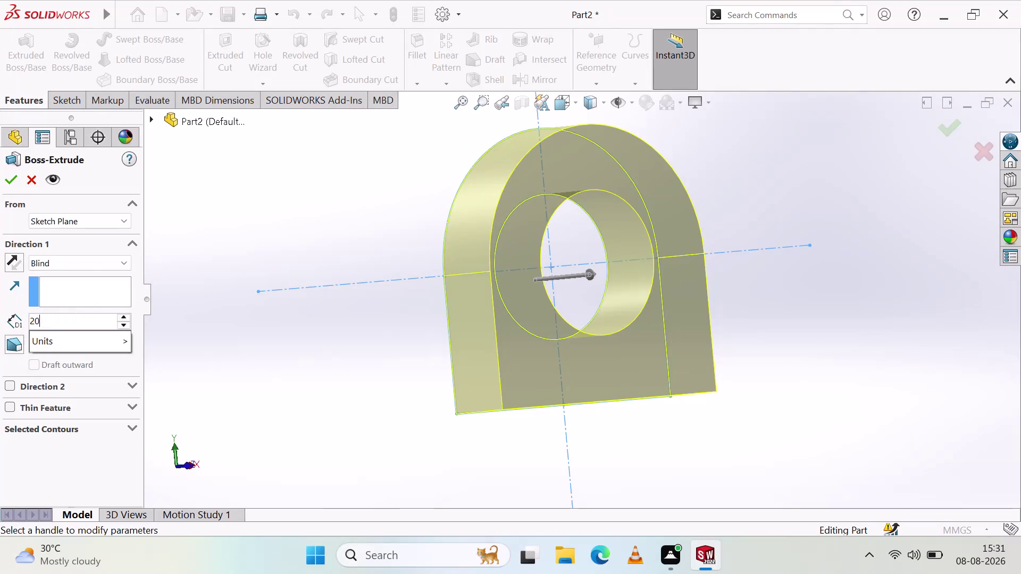
Extrude the bracket profile to a 32 mm blind depth, creating Boss-Extrude1.
key(BackSpace)
key(BackSpace)
text(32)
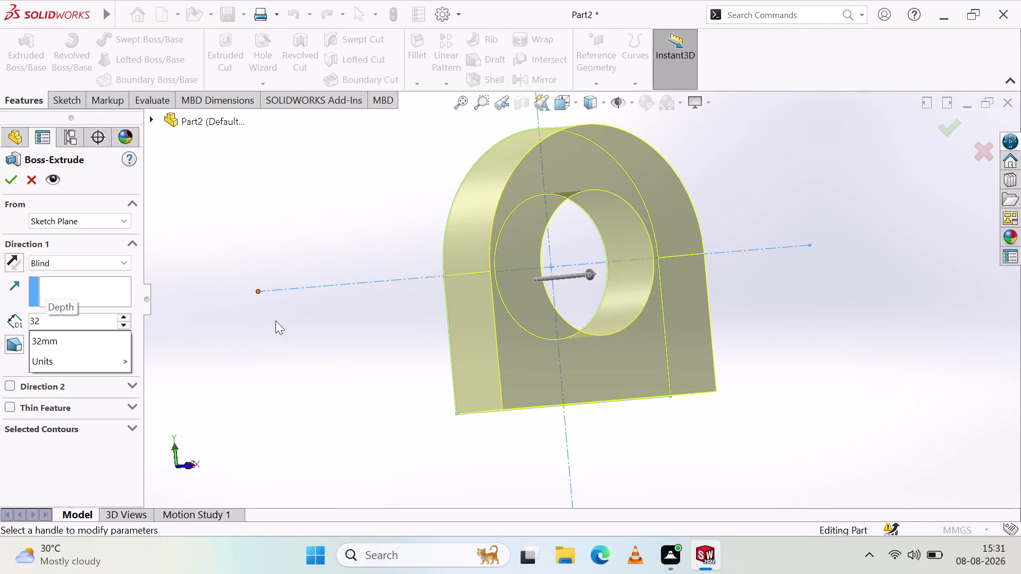
click(272, 348)
click(10, 180)
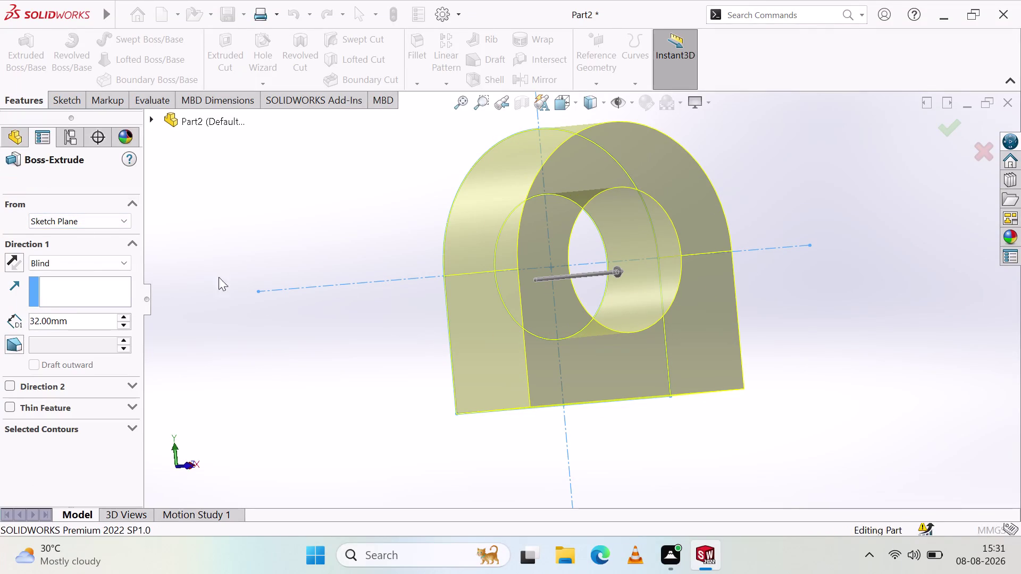
click(274, 251)
Orbit the bracket and select its flat left side face for sketching.
middle_drag(701, 316, 659, 337)
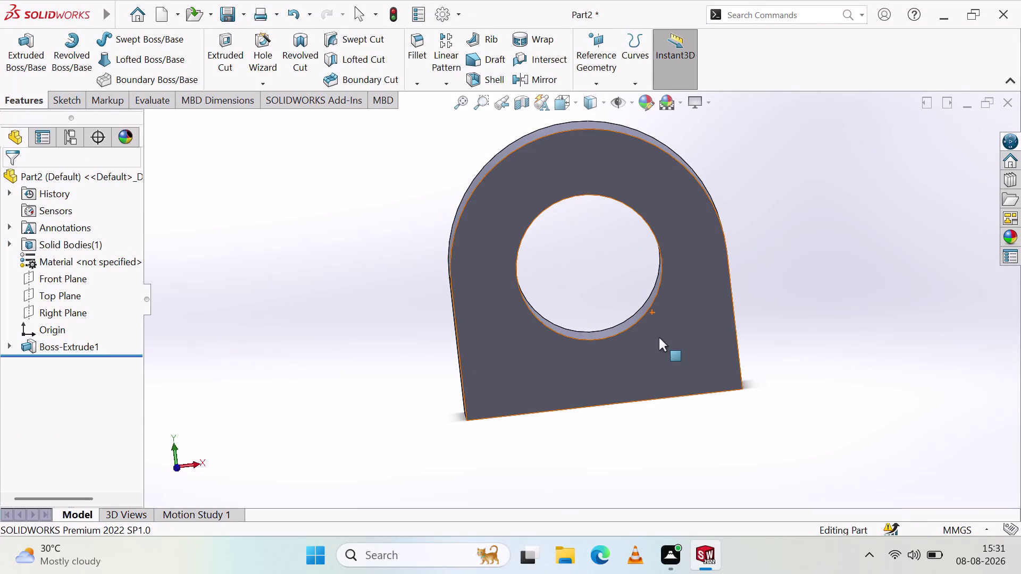
middle_drag(782, 289, 779, 338)
middle_drag(560, 325, 589, 285)
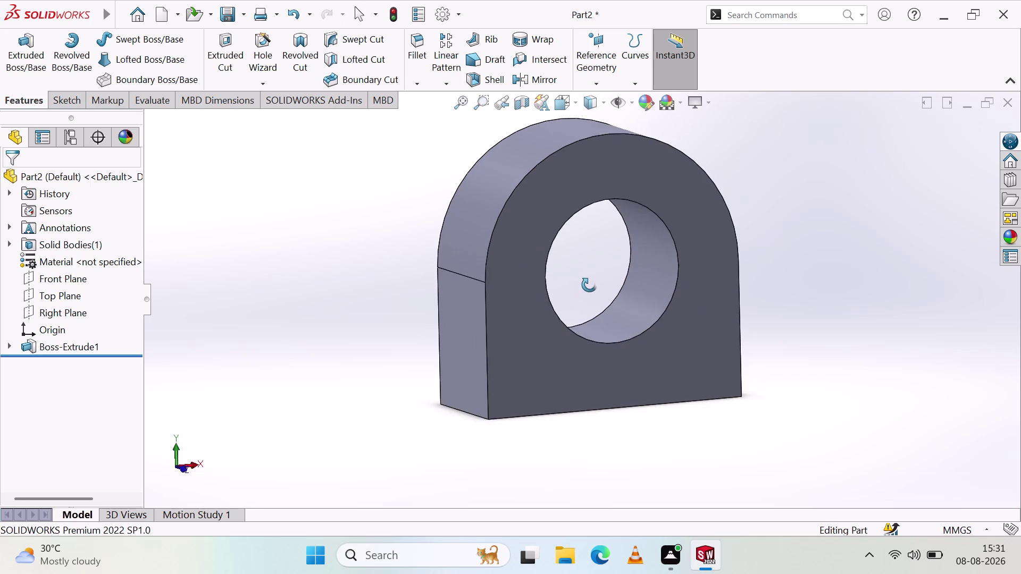
middle_drag(589, 285, 592, 267)
click(55, 93)
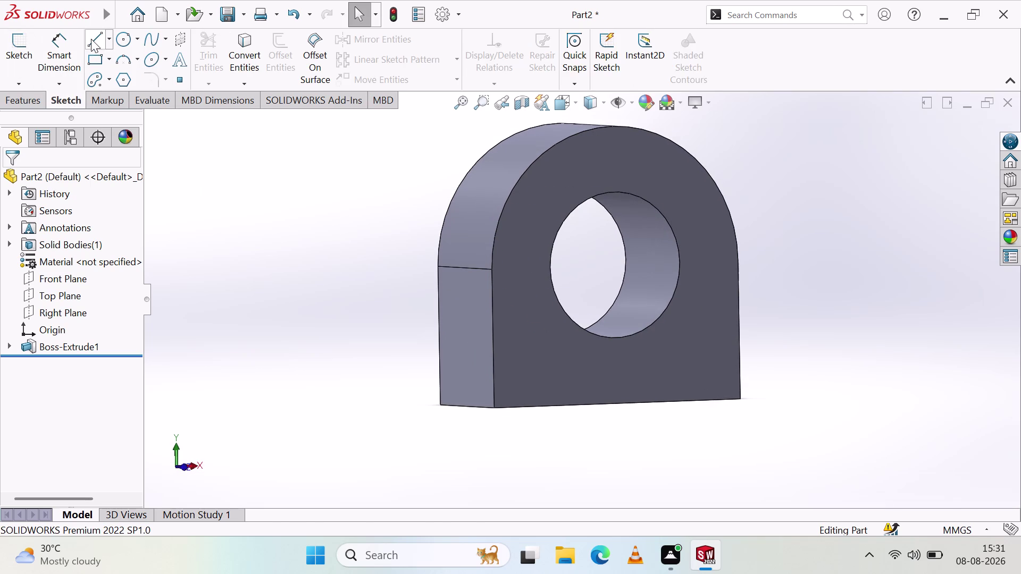
click(27, 48)
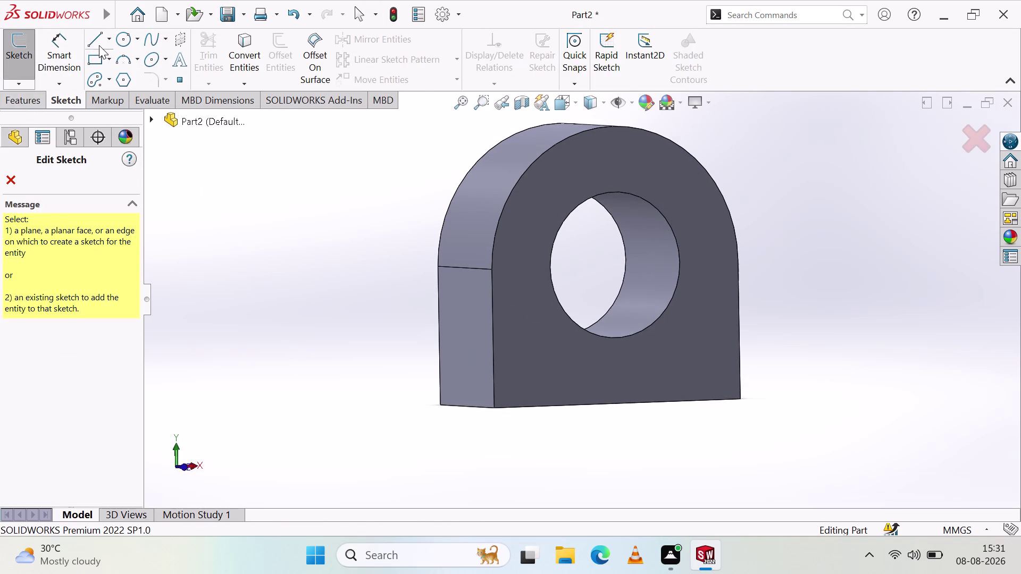
click(92, 49)
click(4, 183)
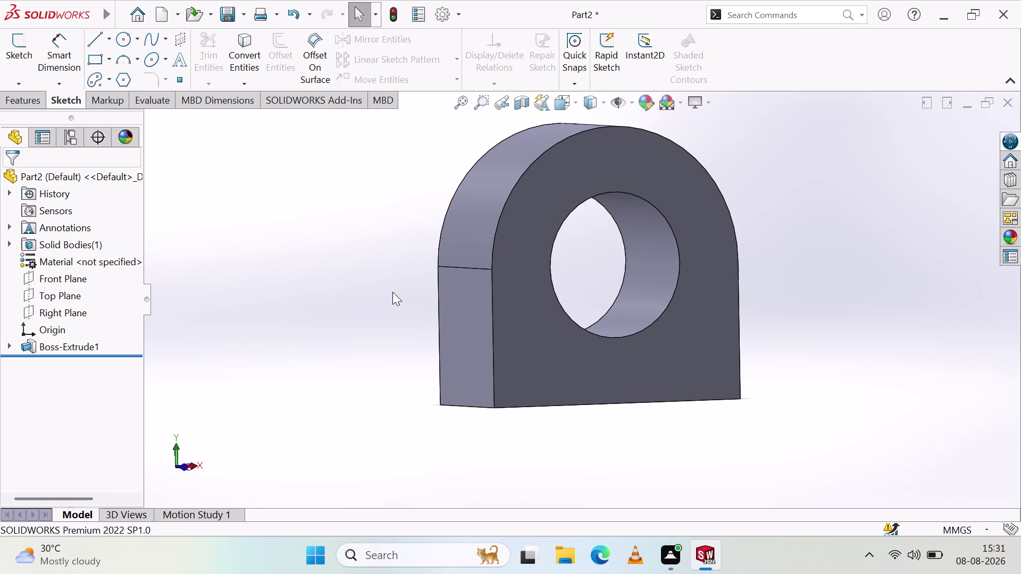
click(470, 305)
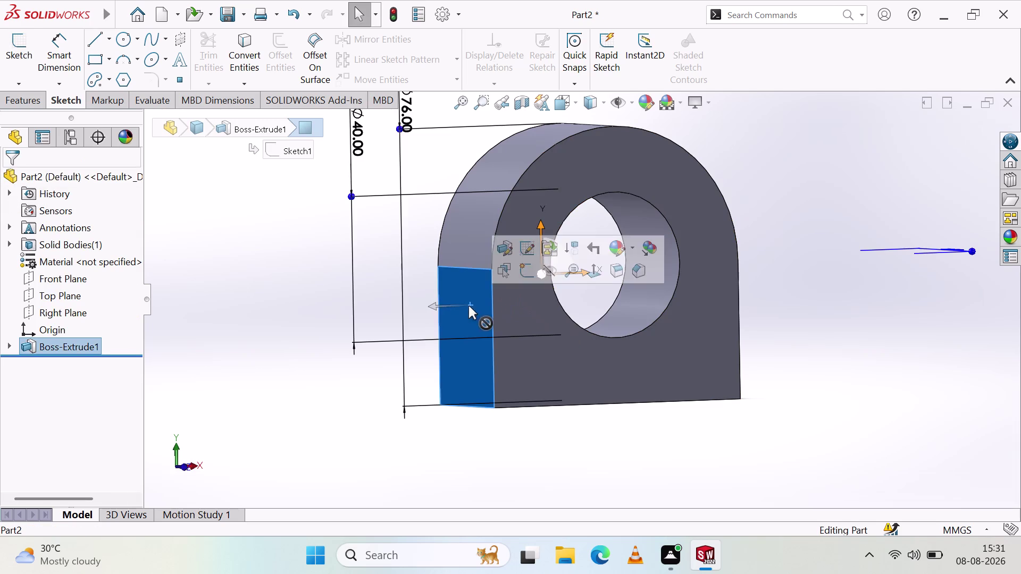
Choose the plain Line tool and switch to a zoomed Front view of the bracket.
click(105, 40)
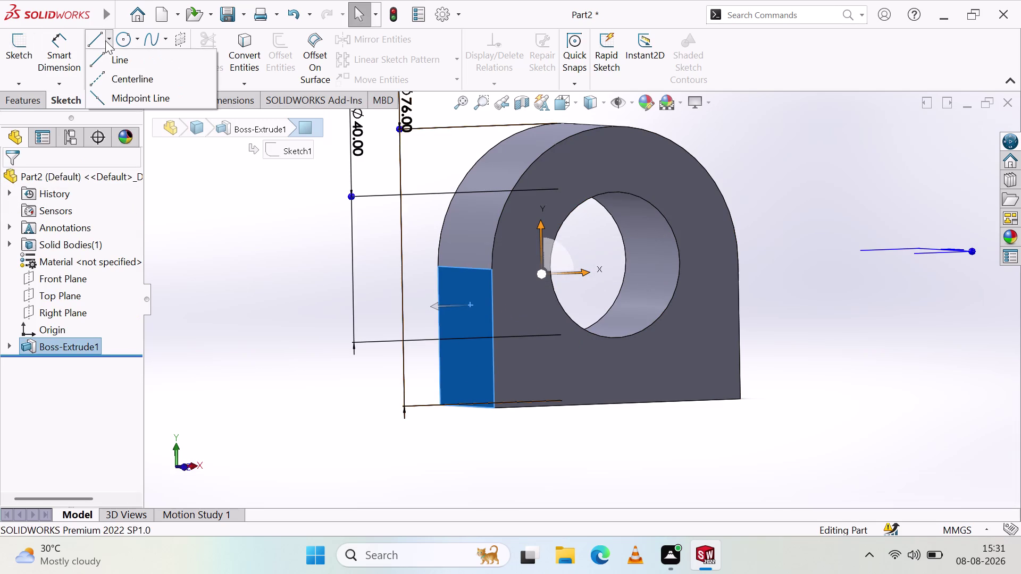
click(118, 60)
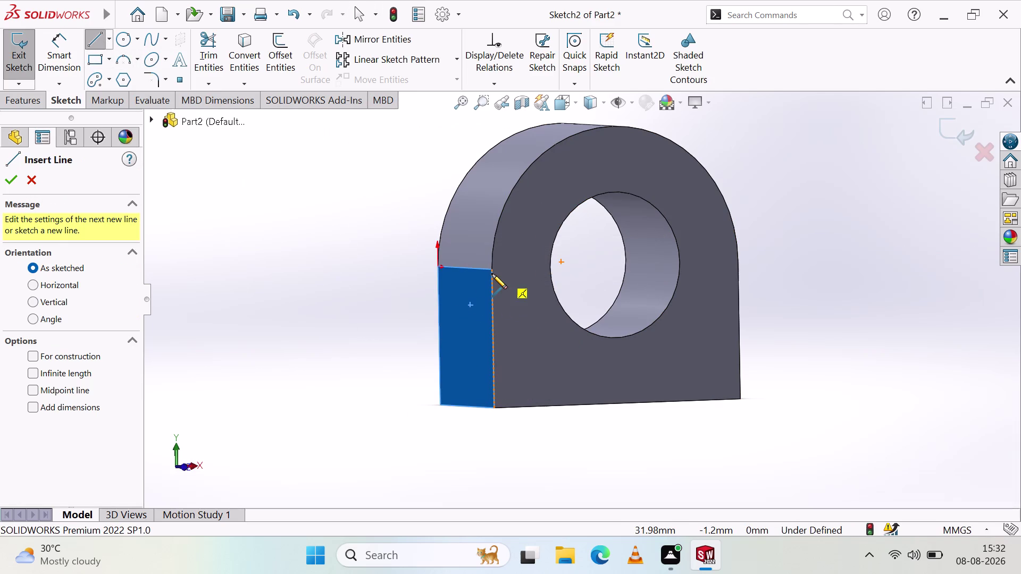
click(193, 466)
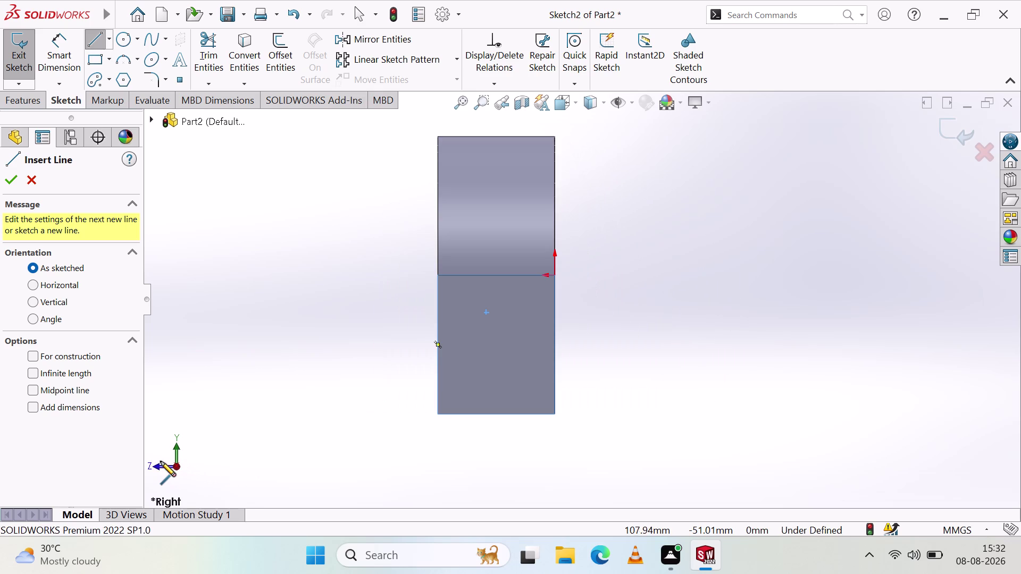
click(158, 466)
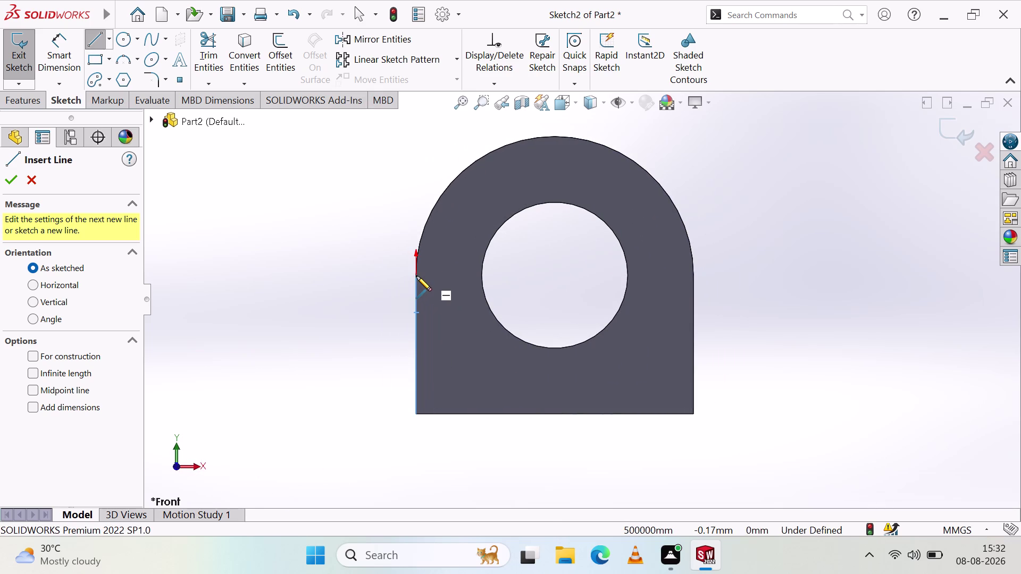
scroll(down, 3)
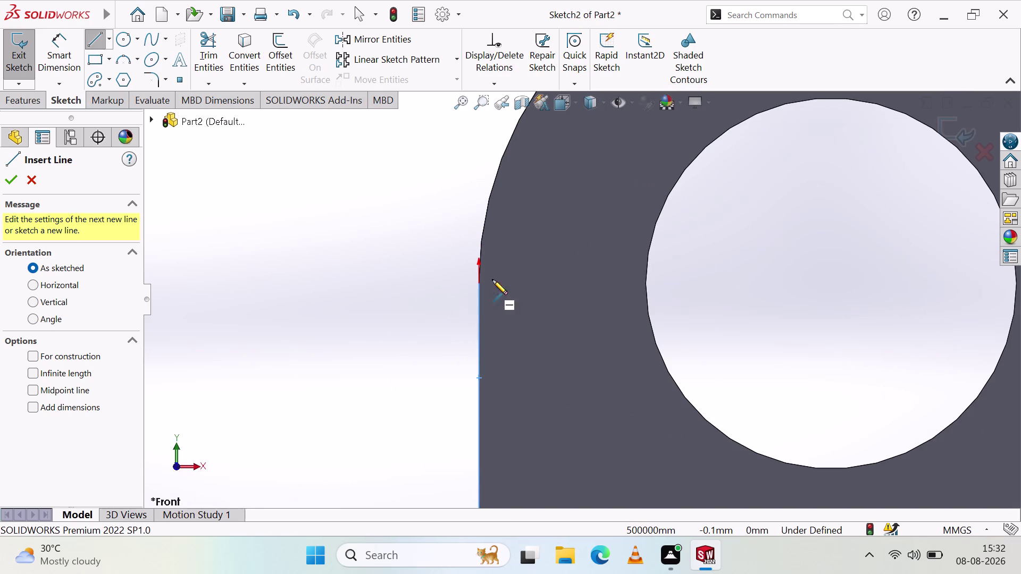
Draw a line down the bracket's left edge in Sketch2.
click(478, 284)
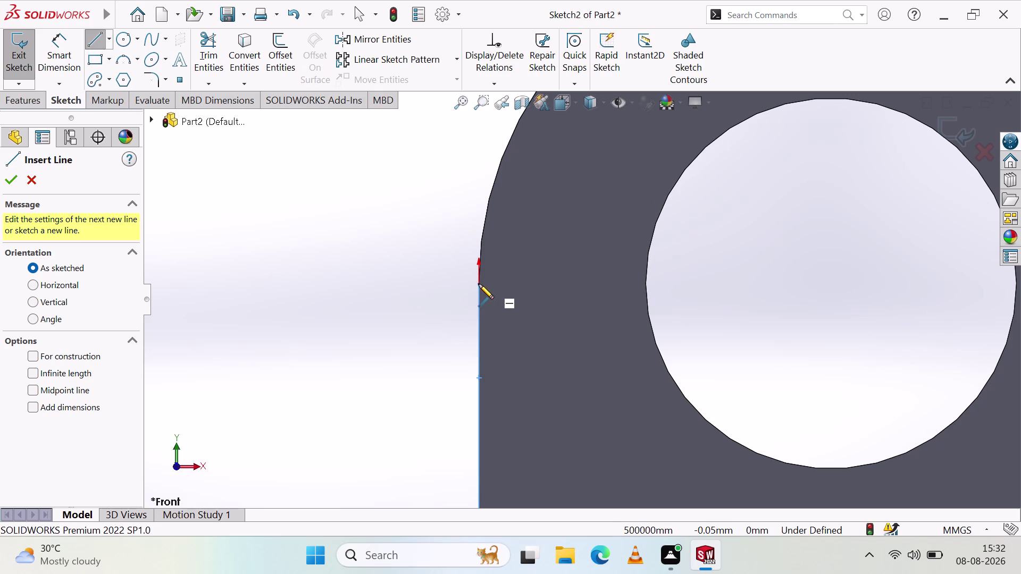
scroll(down, 3)
scroll(up, 3)
scroll(up, 3)
click(556, 277)
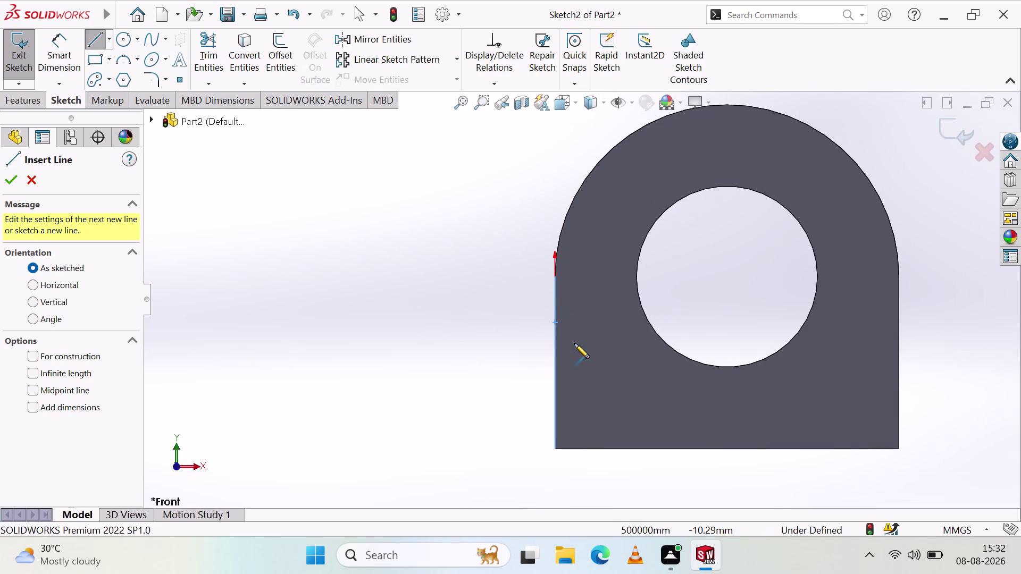
click(555, 449)
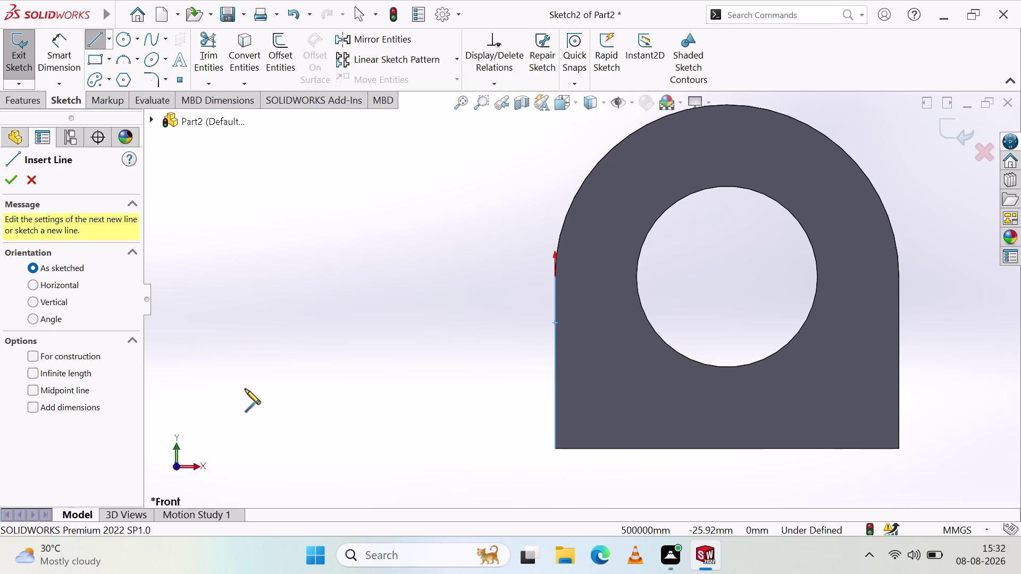
key(Escape)
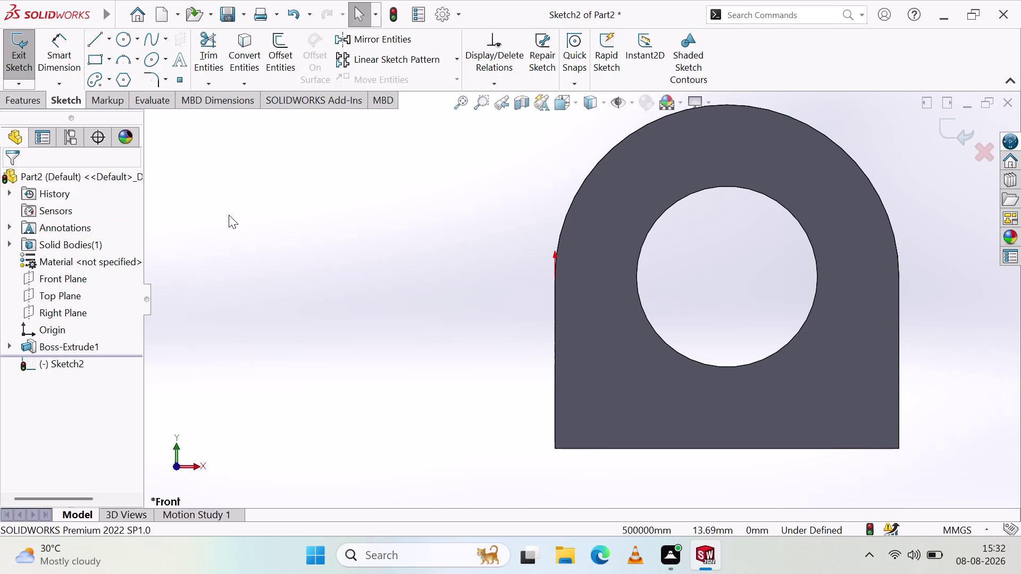
Draw a line from the side face's top corner to its bottom corner.
key(Escape)
click(93, 39)
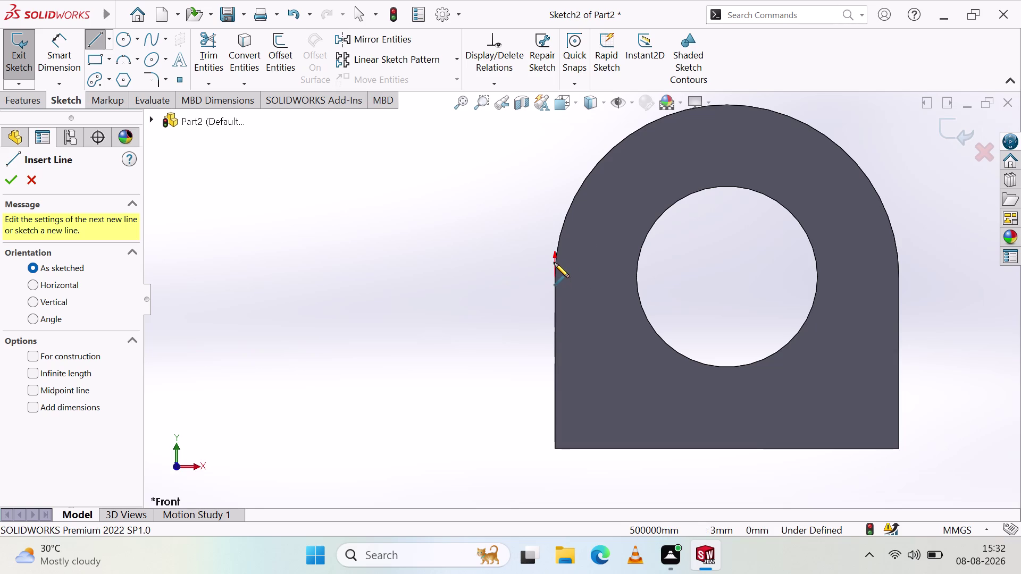
middle_drag(559, 261, 578, 268)
scroll(up, 3)
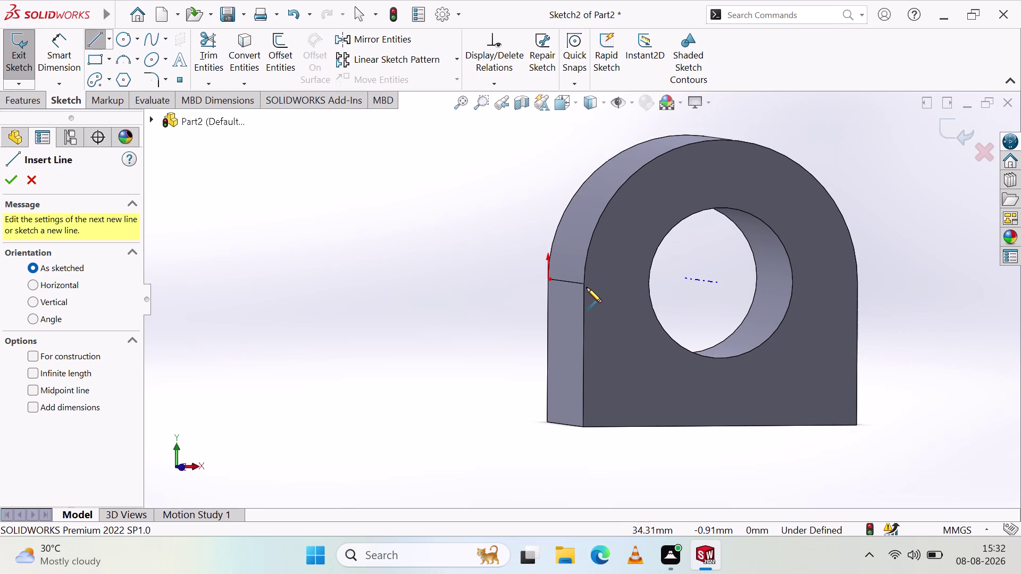
click(584, 283)
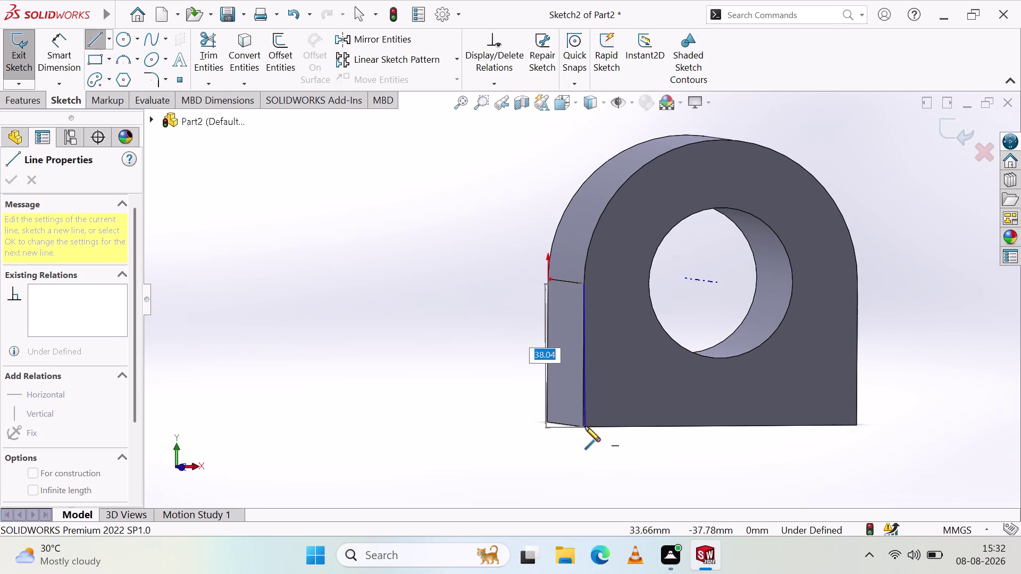
middle_drag(584, 422, 564, 431)
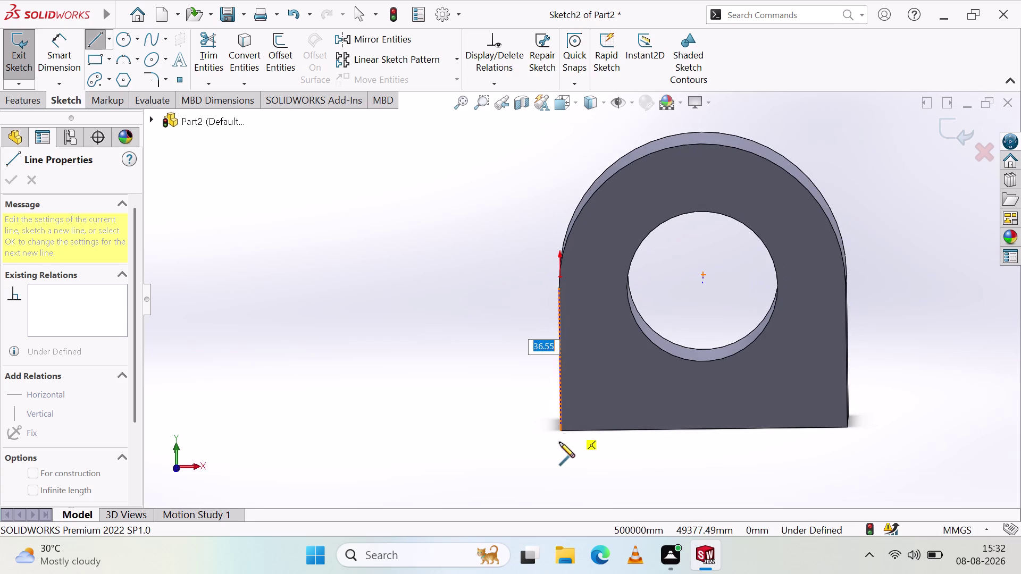
middle_drag(491, 389, 554, 403)
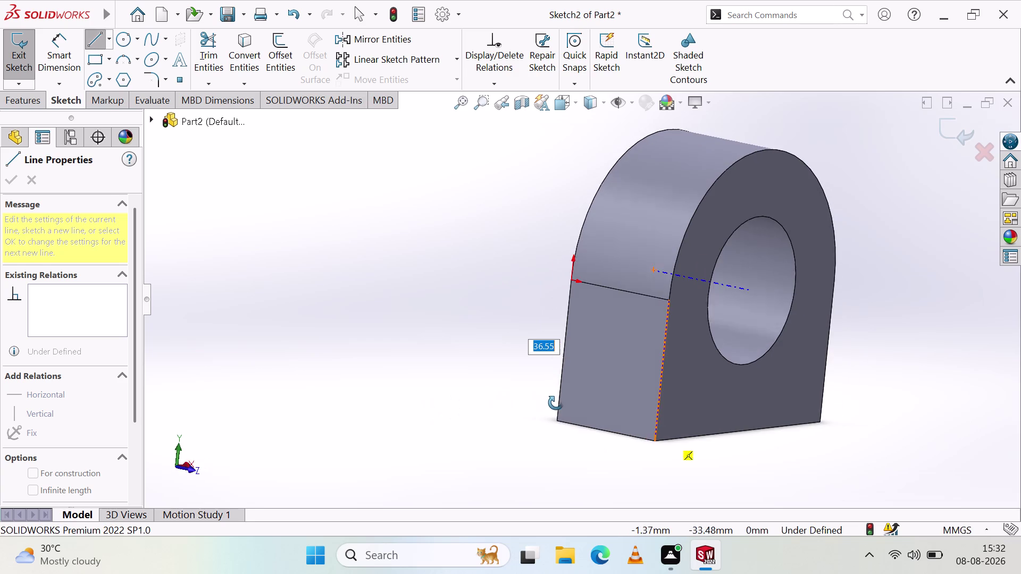
middle_drag(554, 403, 560, 403)
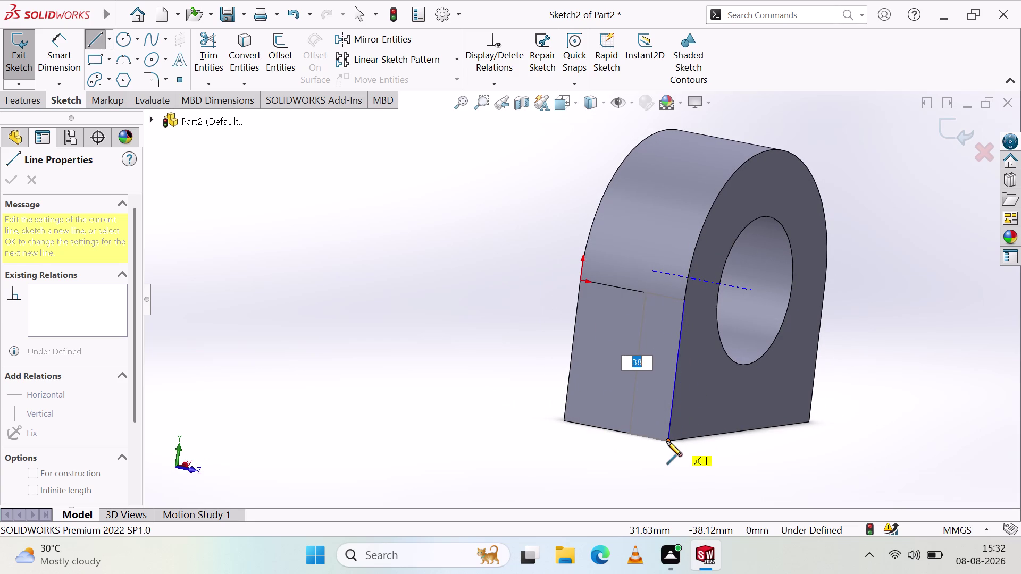
click(667, 441)
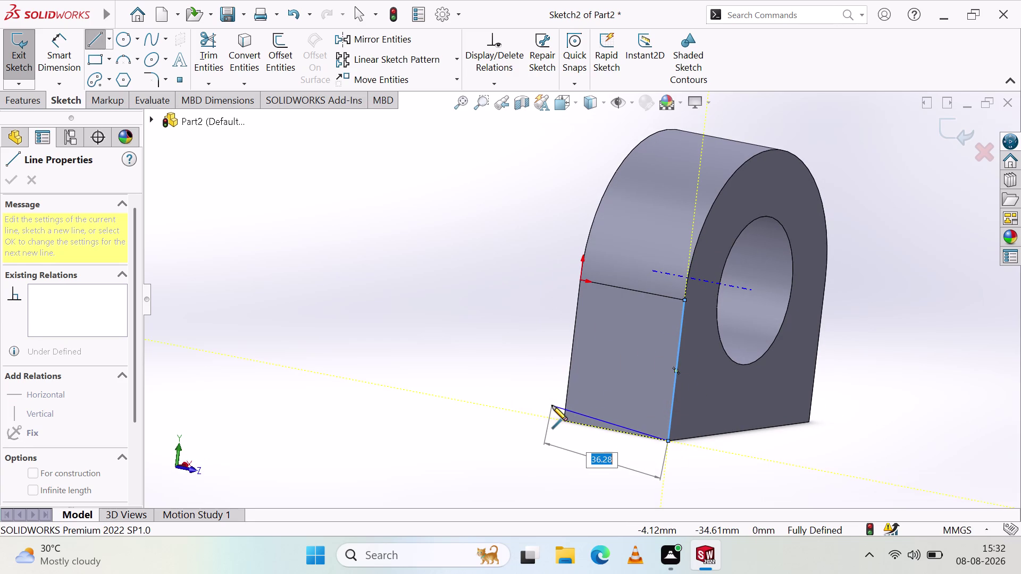
key(Escape)
key(Escape)
Orbit to check the new lines, then view the part from the front.
middle_drag(575, 369, 541, 362)
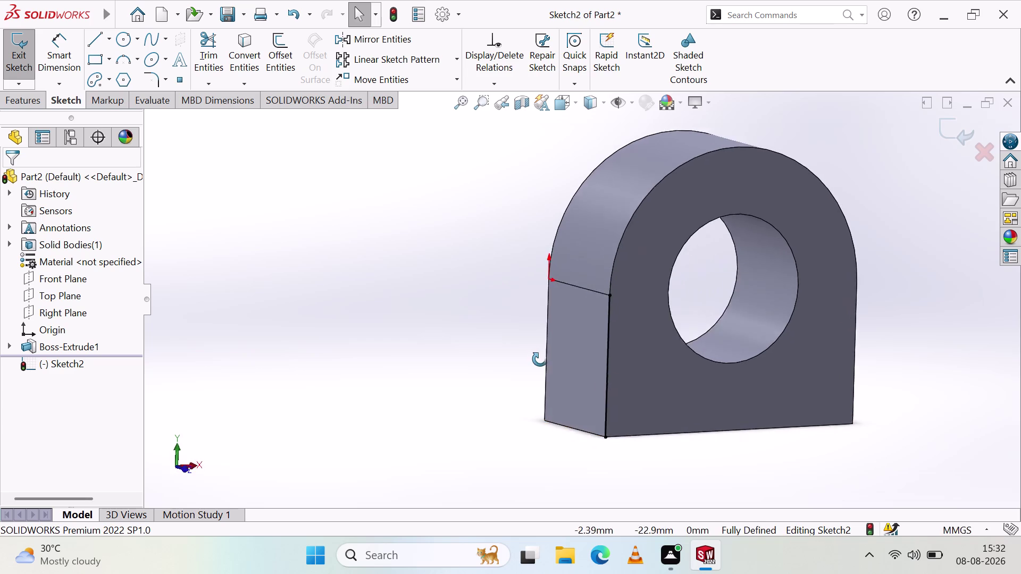
middle_drag(541, 362, 521, 344)
scroll(up, 3)
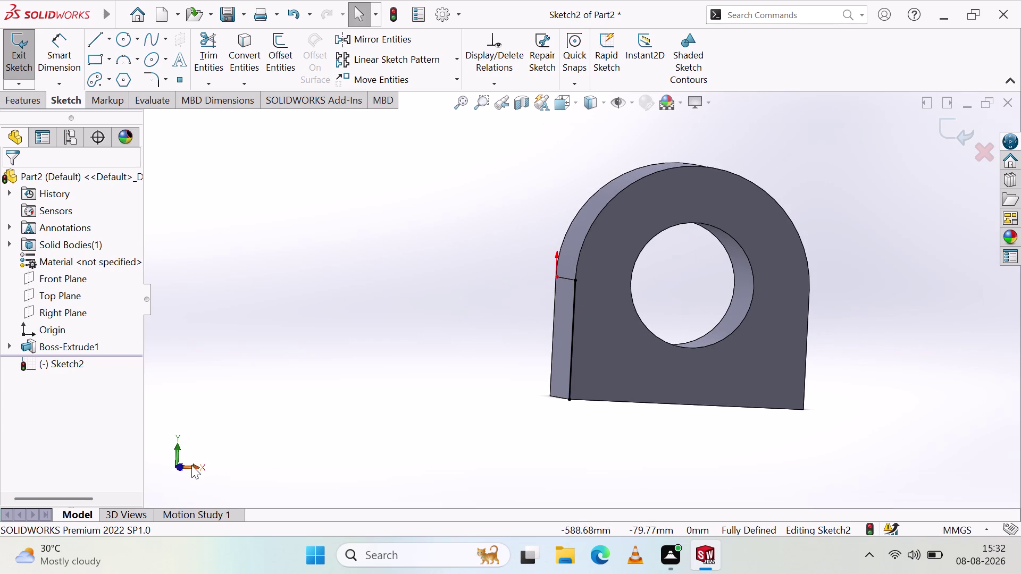
click(193, 465)
click(157, 468)
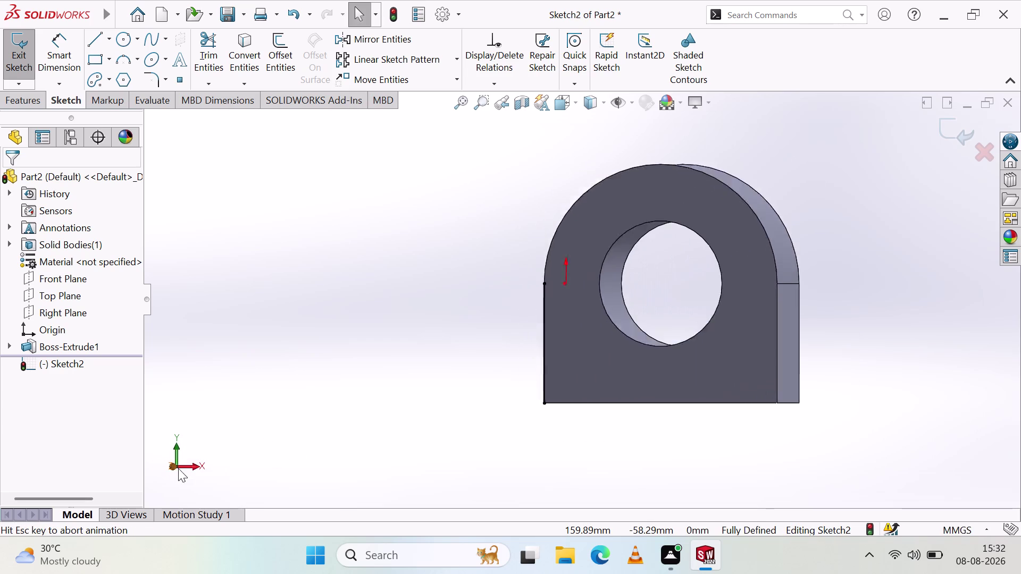
scroll(down, 3)
scroll(up, 3)
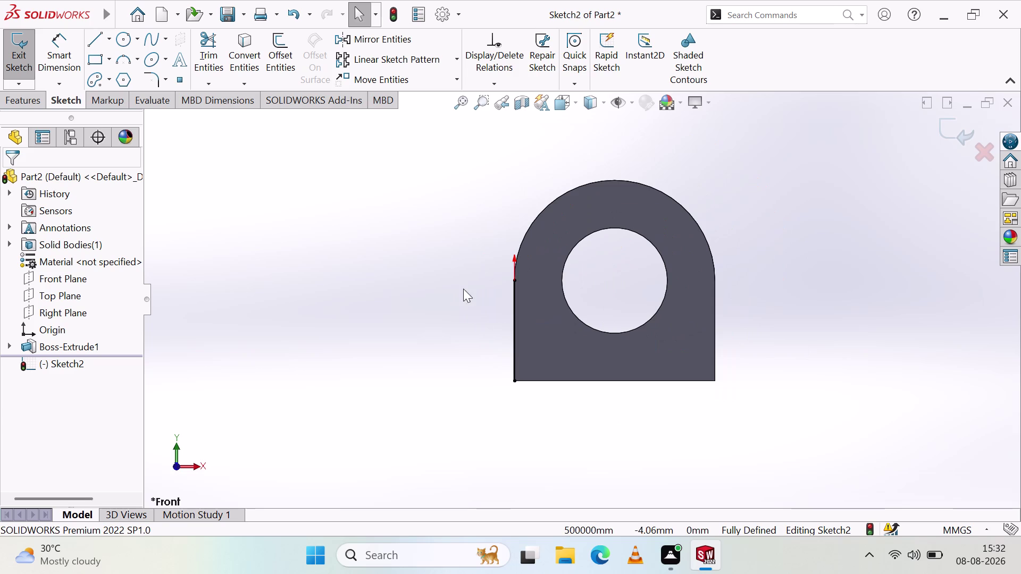